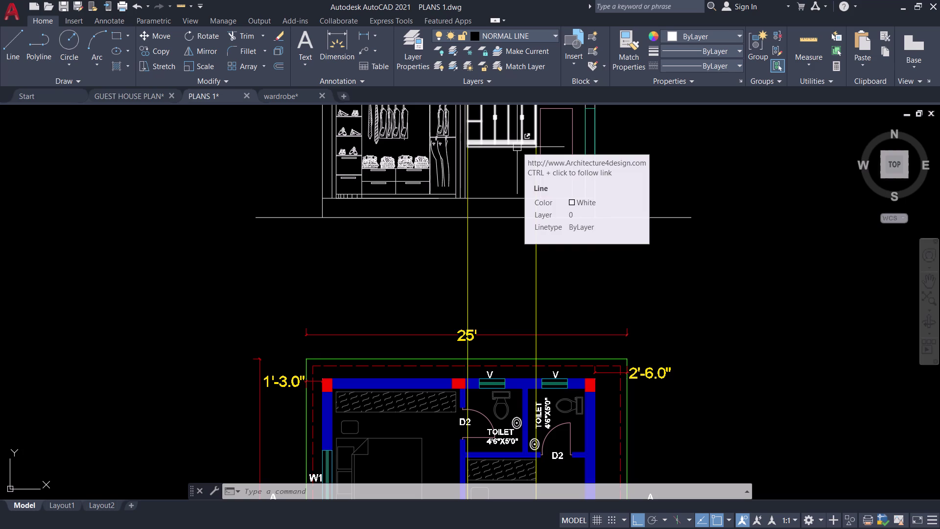
Pan and zoom to centre the wardrobe elevation, from its shelves and hanging clothes down to its base.
middle_drag(555, 243, 601, 327)
middle_drag(630, 307, 653, 340)
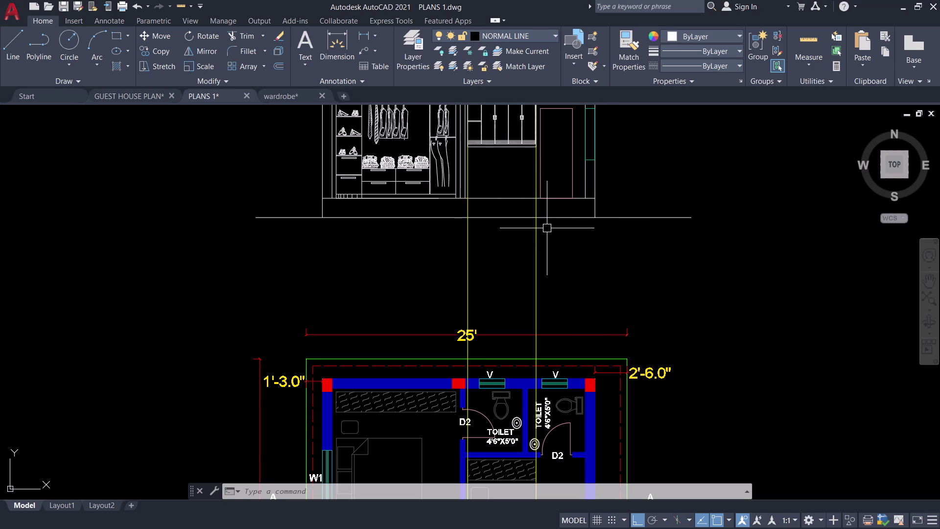
middle_drag(654, 340, 680, 376)
scroll(up, 3)
middle_drag(642, 252, 642, 186)
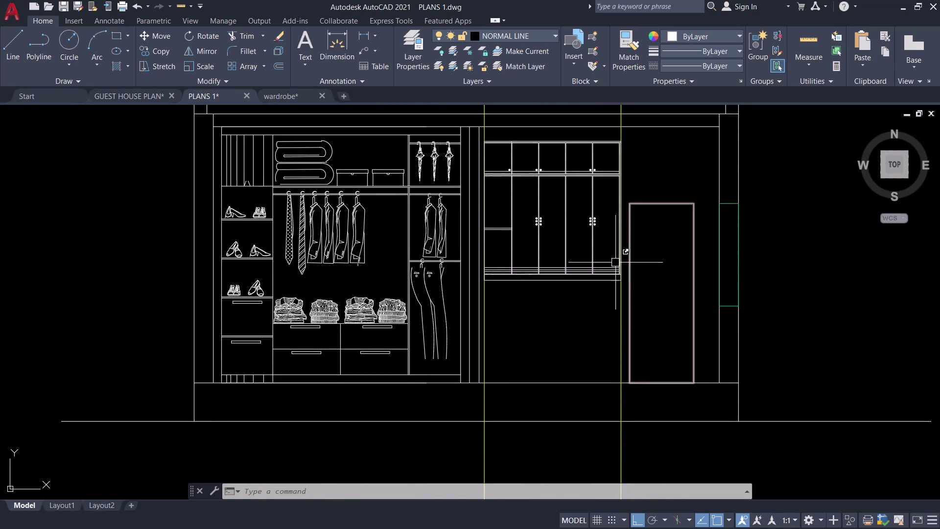
middle_drag(558, 317, 559, 283)
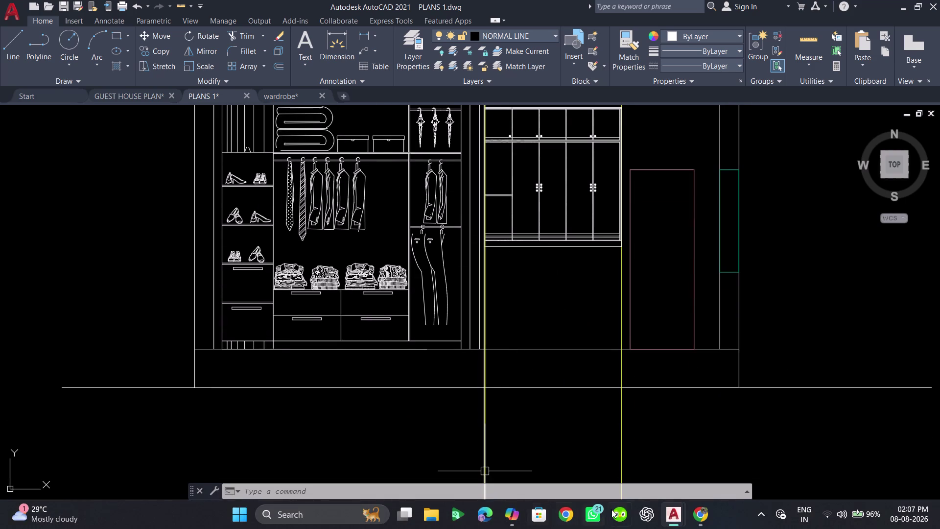